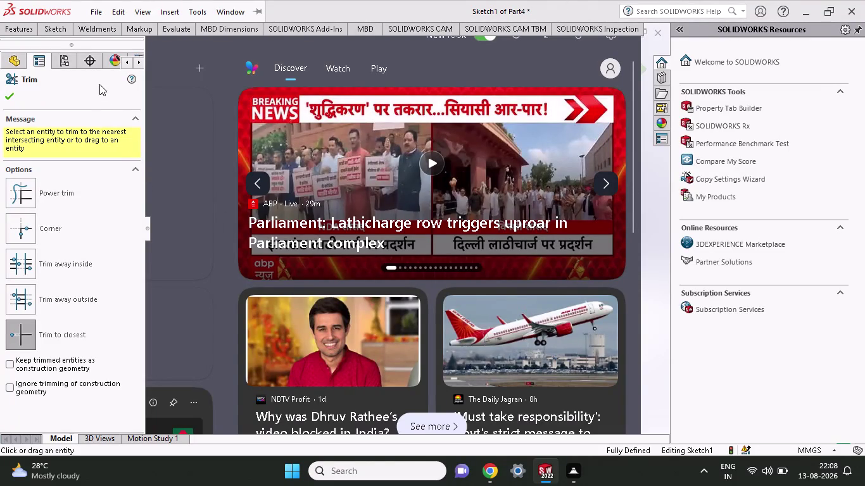
click(286, 471)
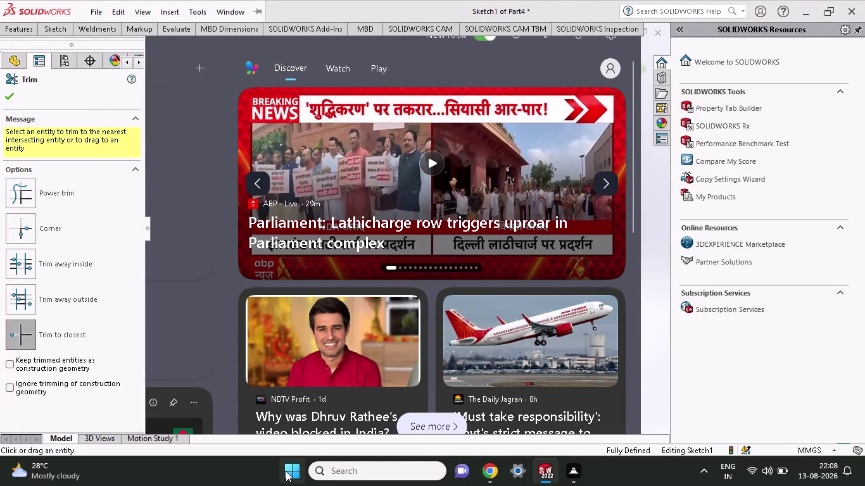